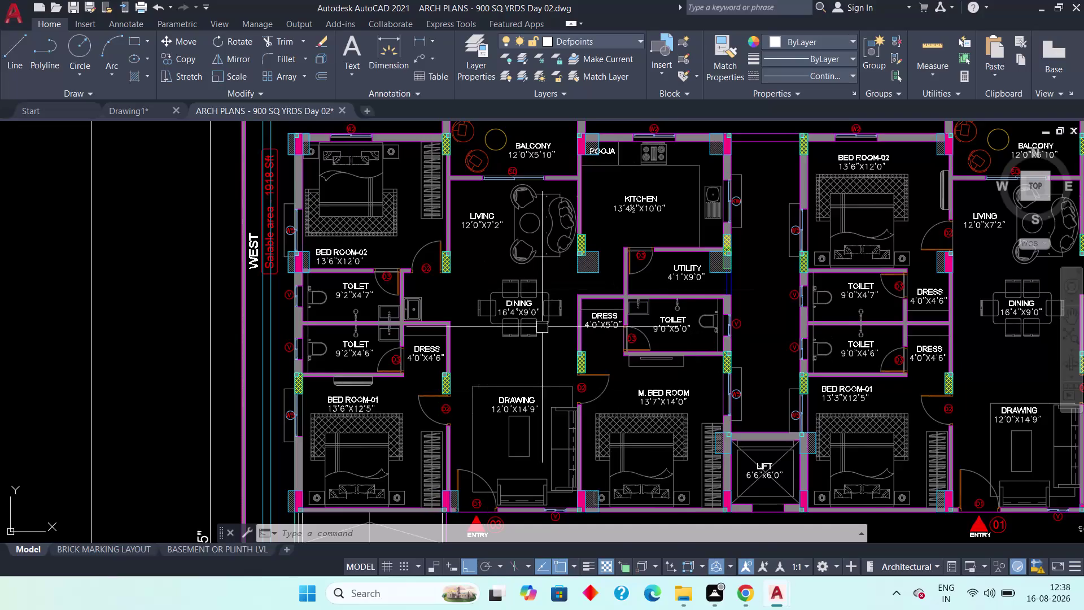
scroll(down, 3)
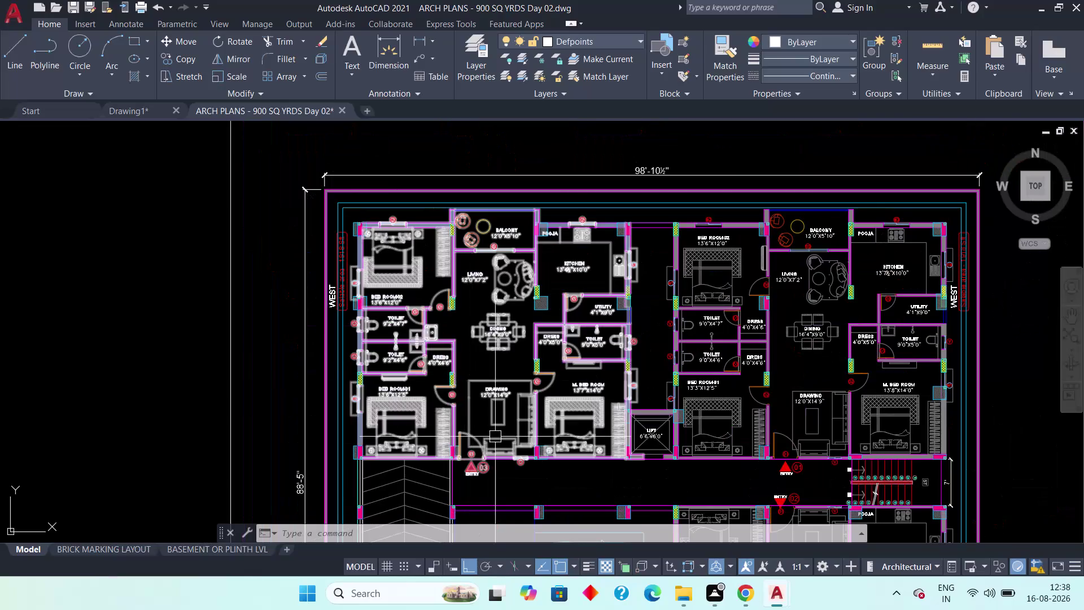
middle_drag(499, 435, 596, 382)
scroll(up, 3)
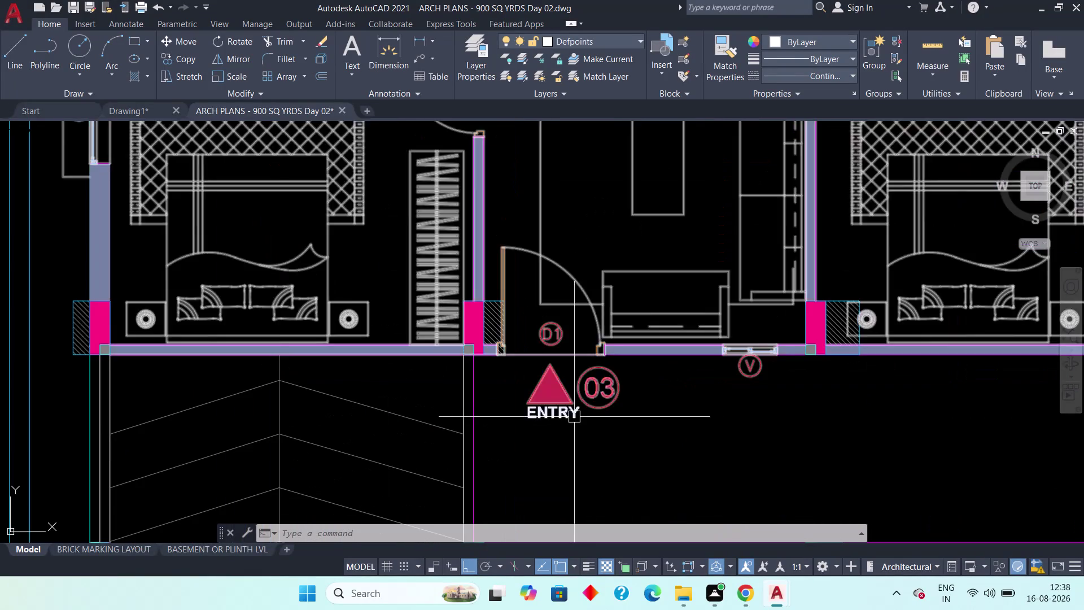
key(Escape)
key(Escape)
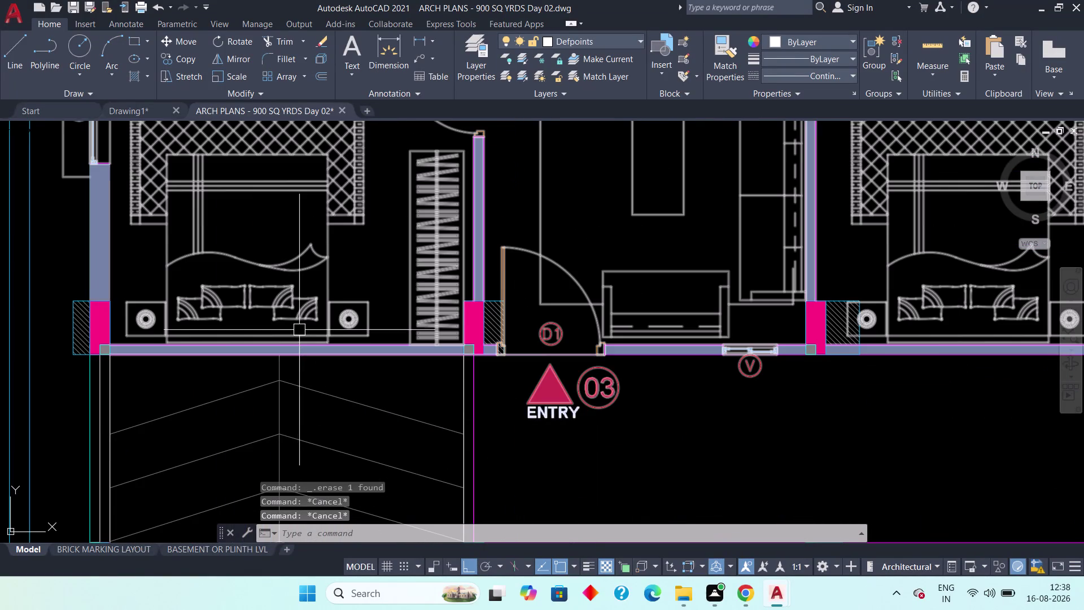
scroll(up, 3)
scroll(down, 3)
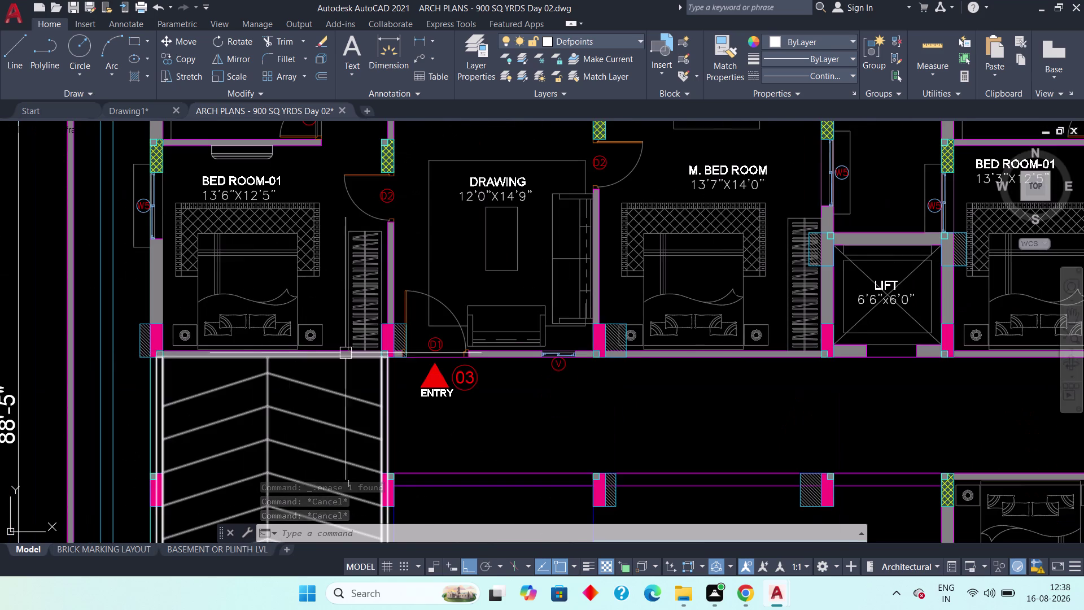
middle_drag(321, 261, 286, 313)
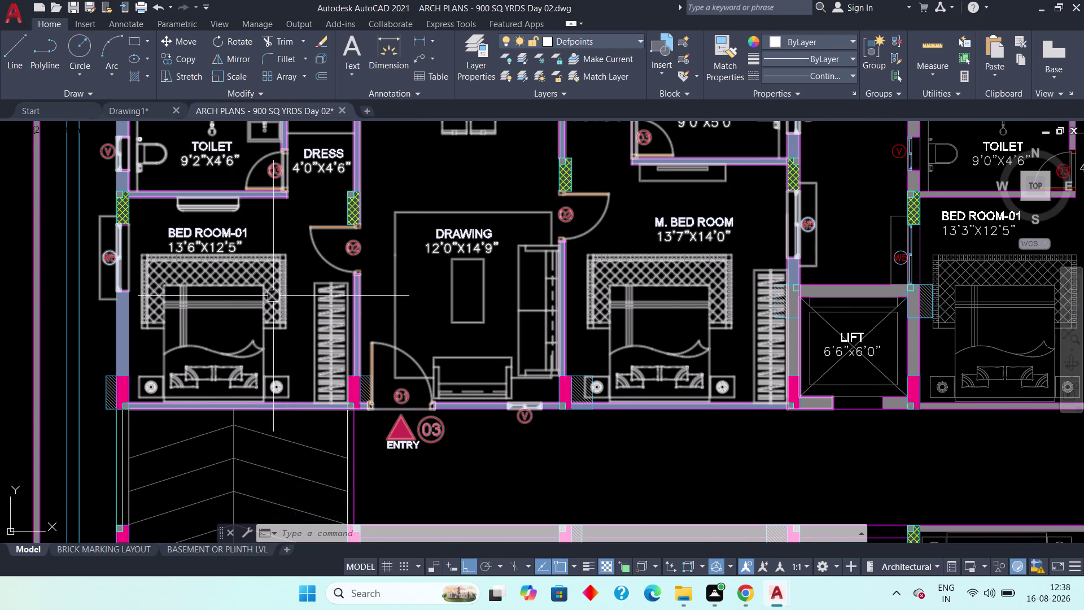
scroll(down, 3)
middle_drag(291, 268, 283, 323)
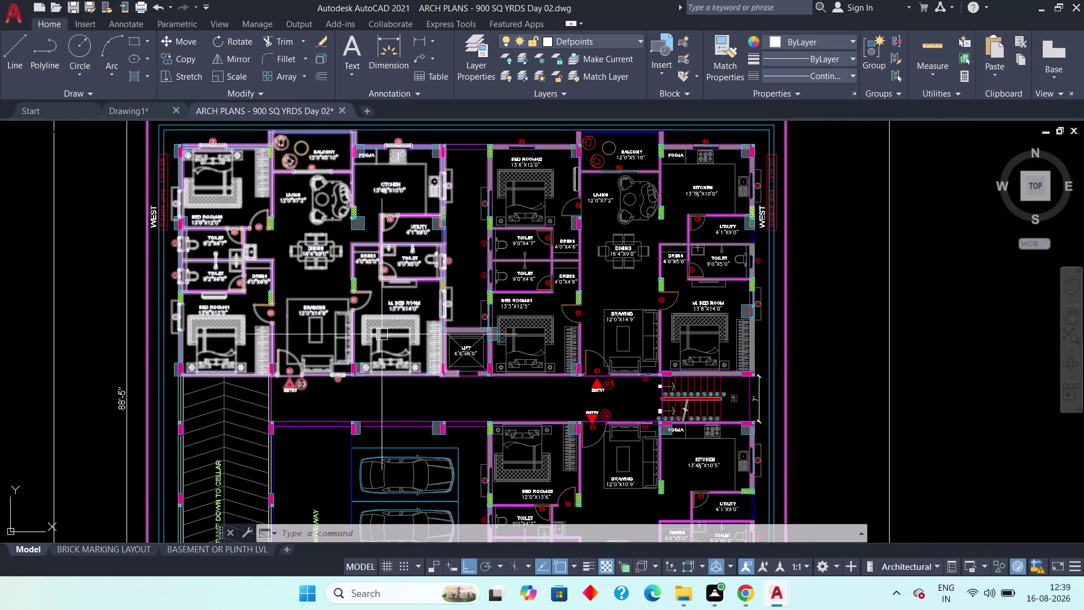
scroll(down, 3)
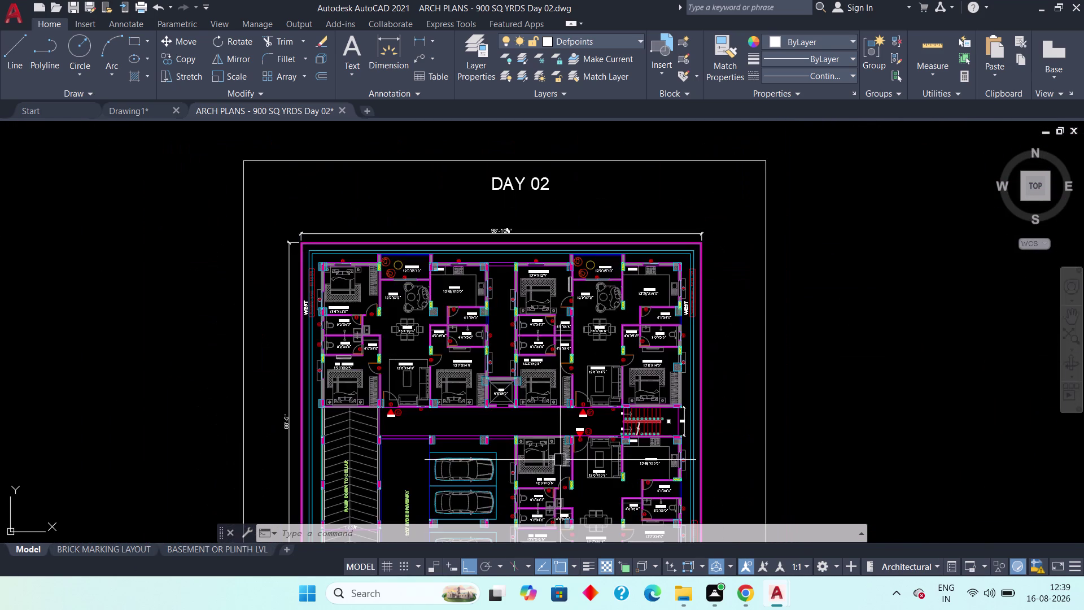
middle_drag(549, 453, 509, 304)
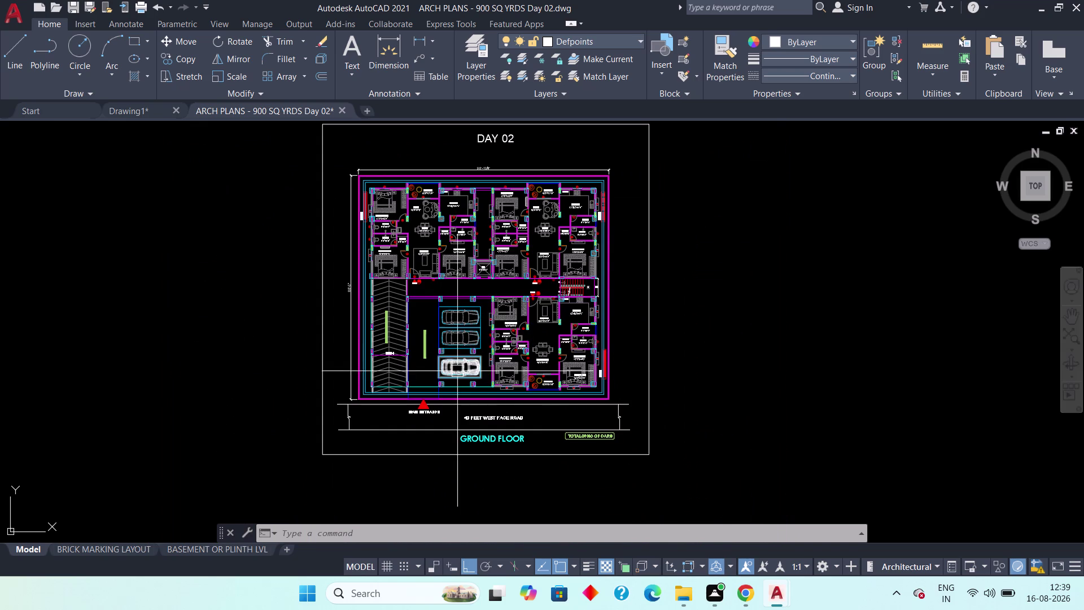
scroll(up, 3)
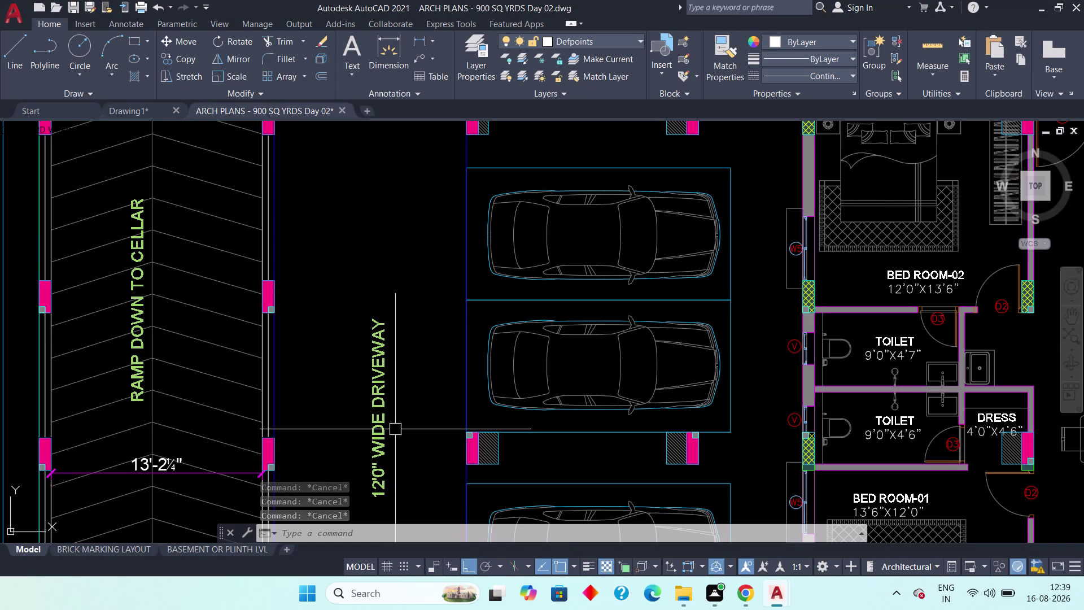
scroll(down, 3)
middle_drag(364, 307, 388, 370)
scroll(down, 3)
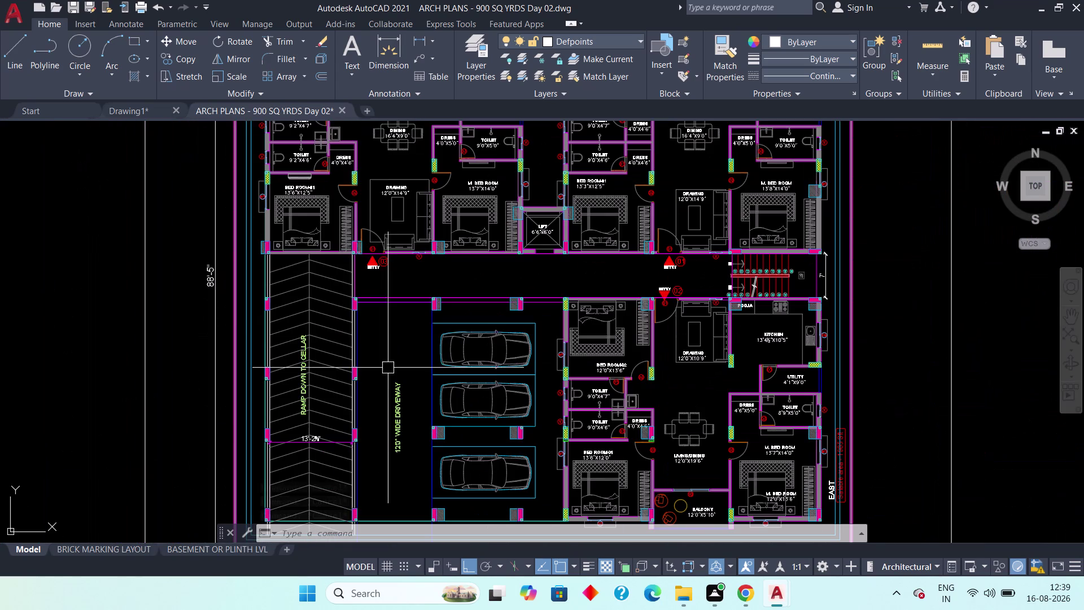
scroll(up, 3)
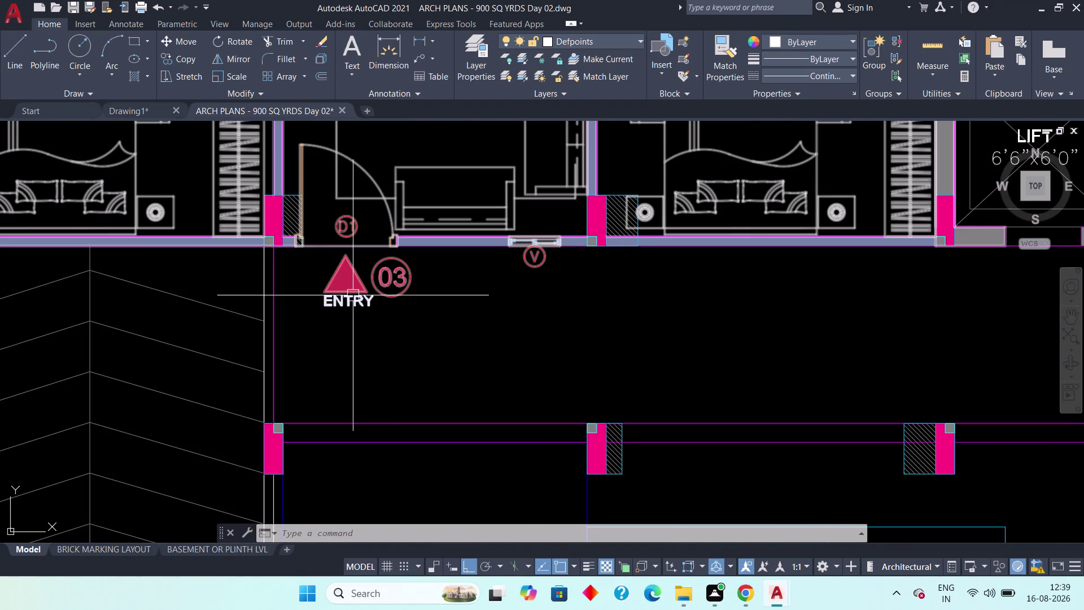
scroll(up, 3)
scroll(down, 3)
middle_drag(352, 296, 358, 383)
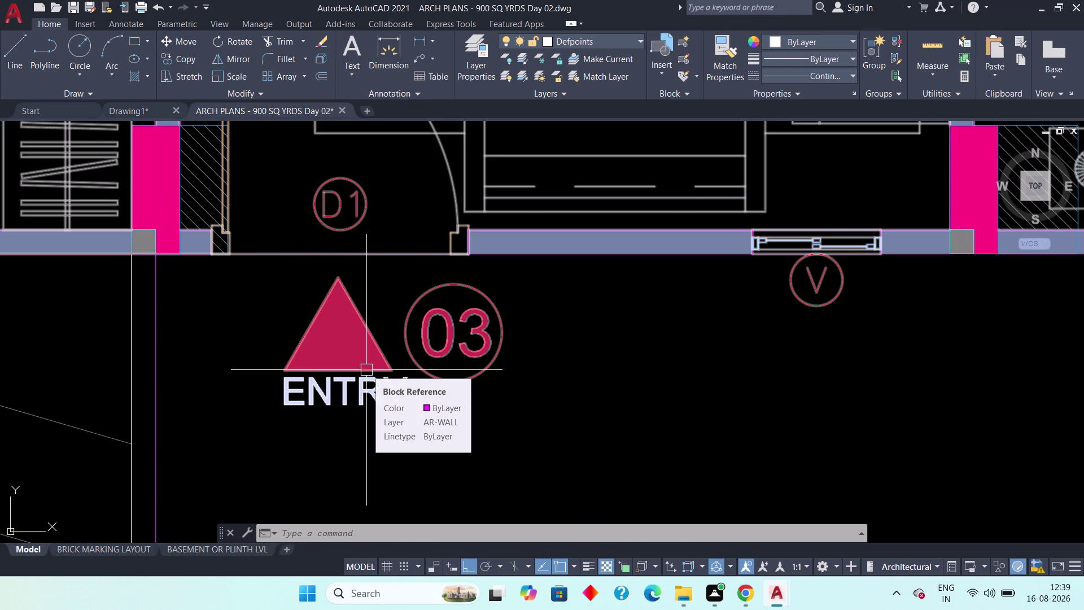
scroll(up, 3)
scroll(down, 3)
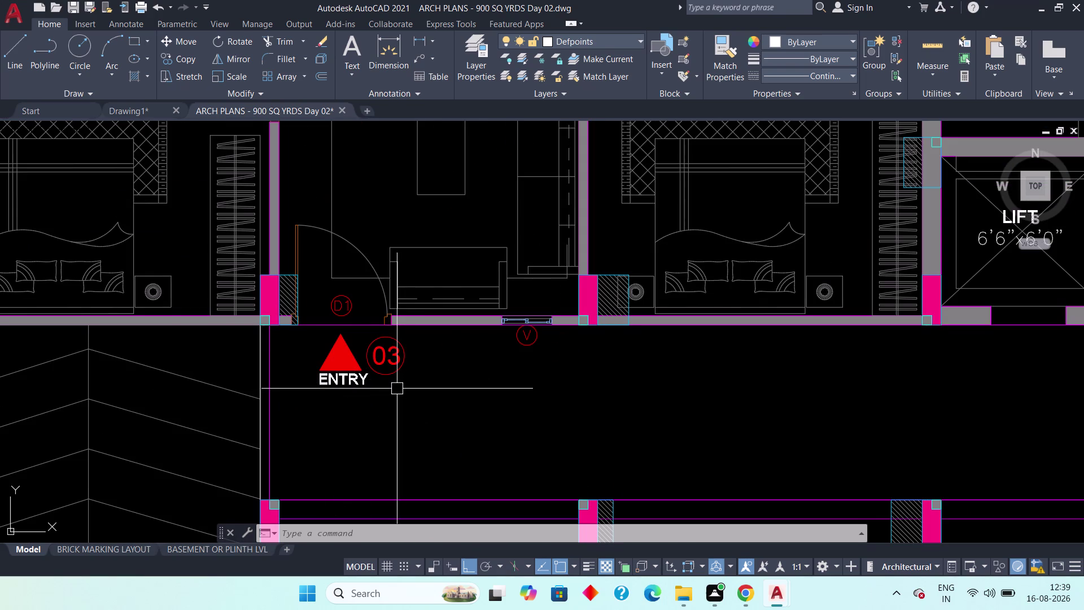
scroll(down, 3)
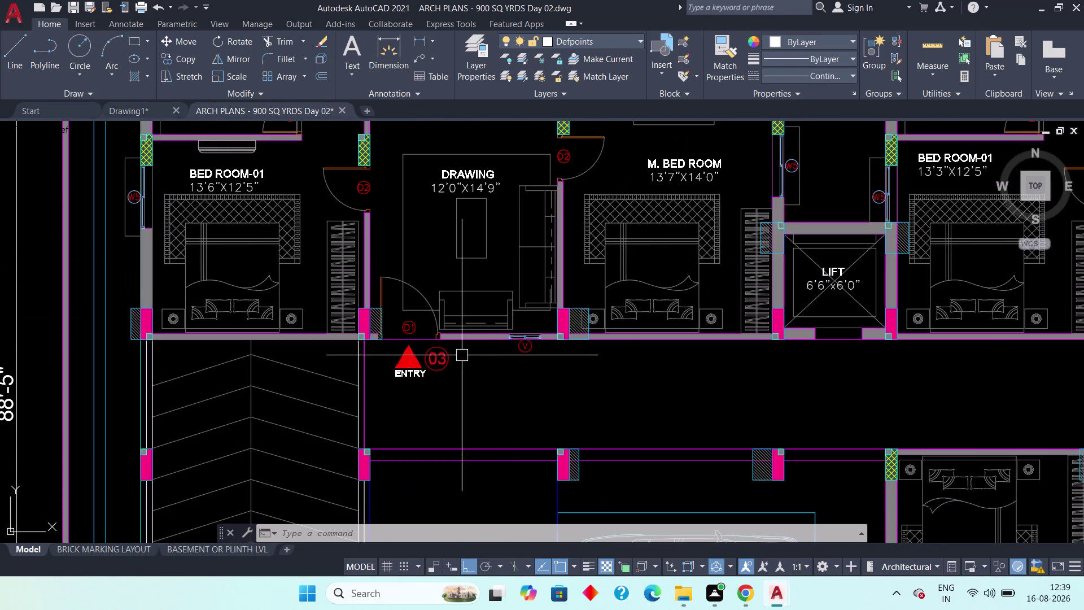
scroll(down, 3)
click(501, 325)
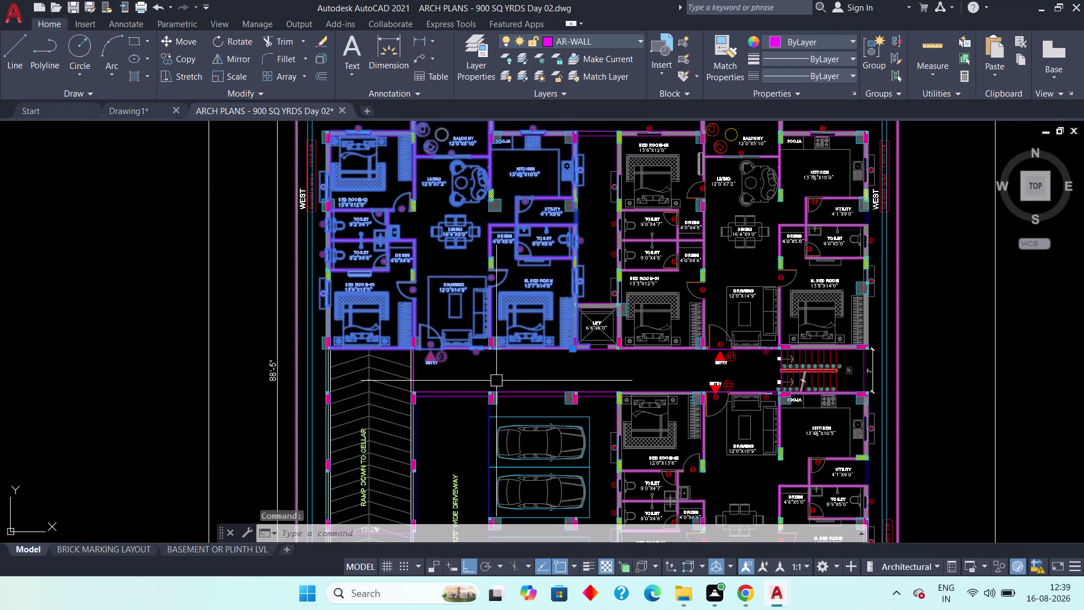
key(Escape)
key(Escape)
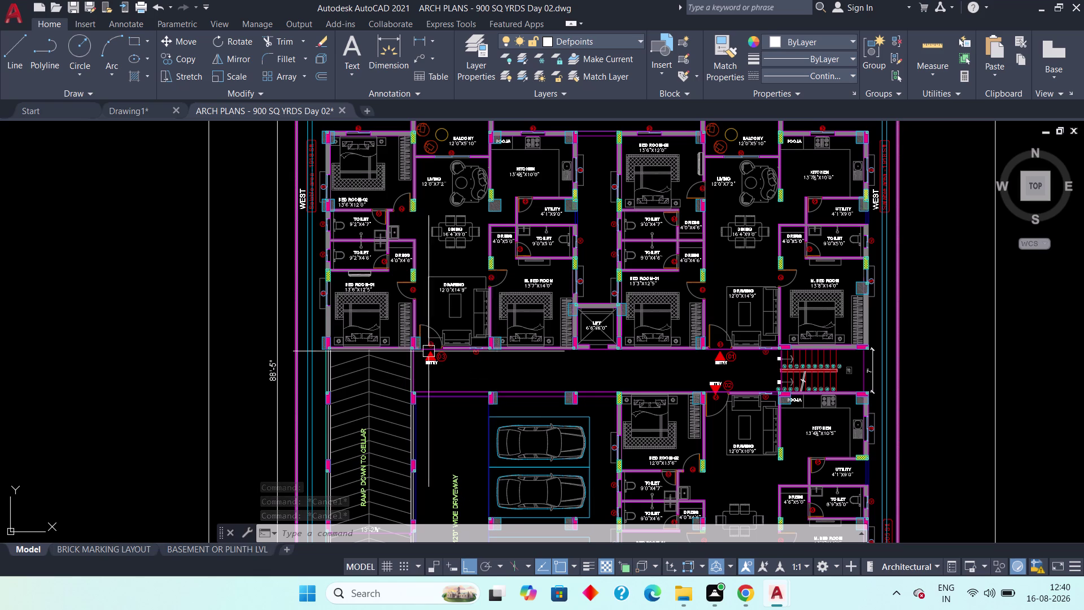
scroll(up, 3)
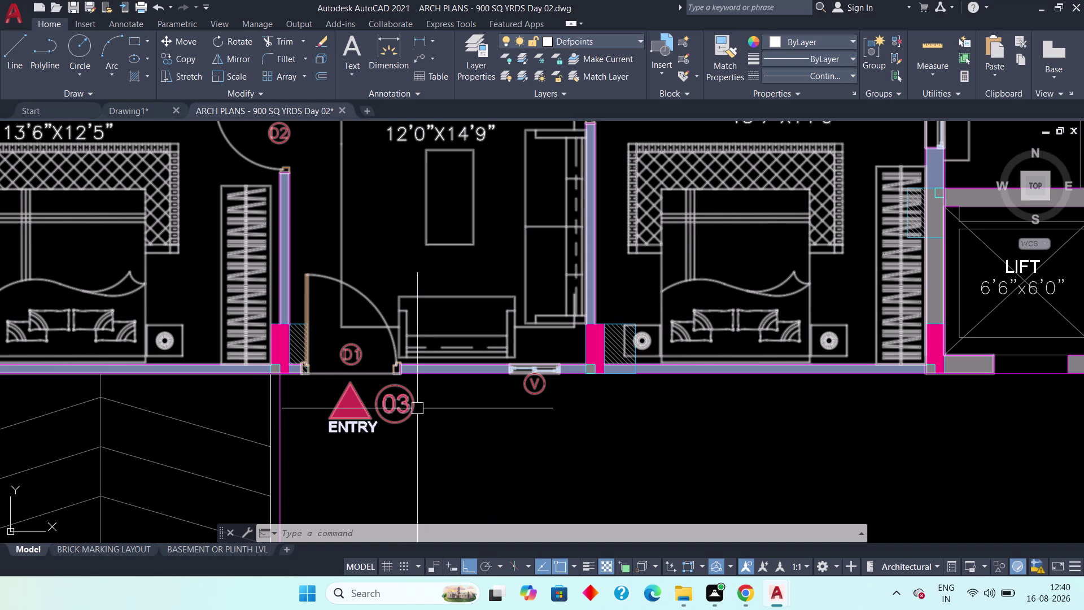
scroll(down, 3)
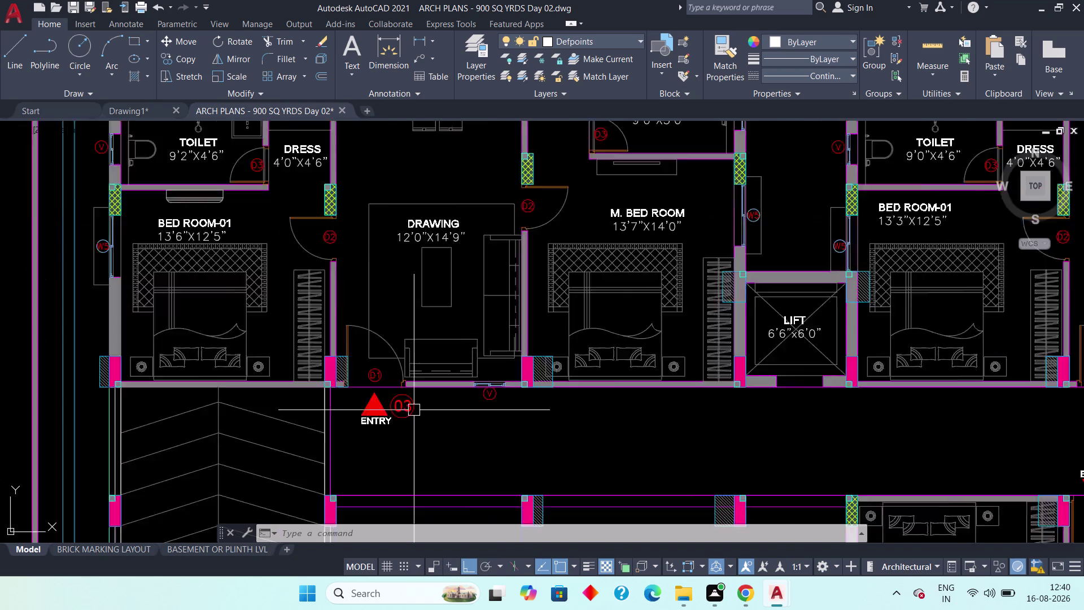
scroll(down, 3)
middle_drag(426, 430, 482, 436)
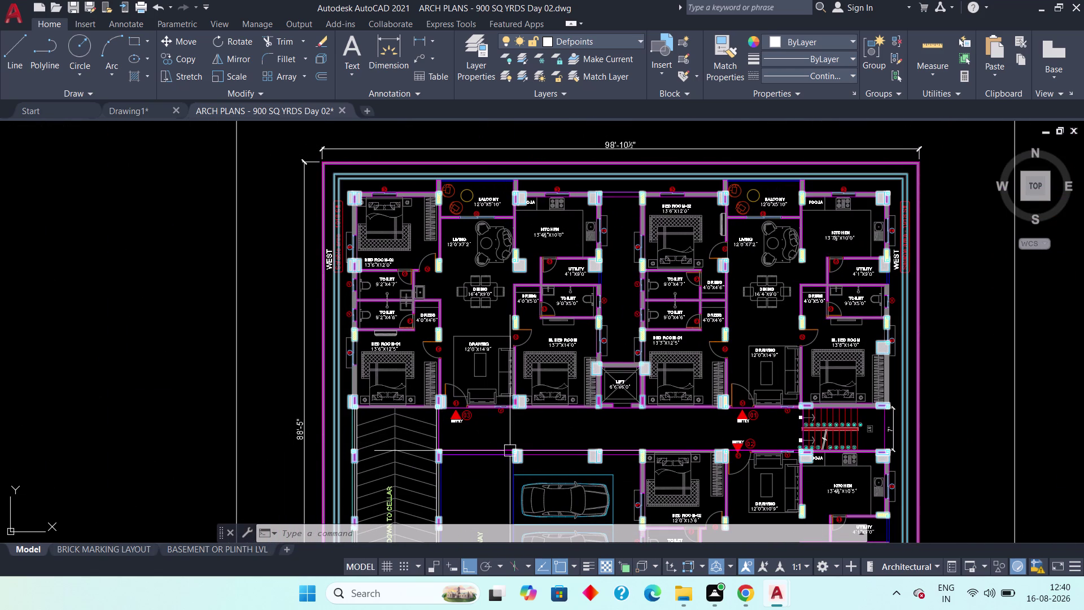
key(Escape)
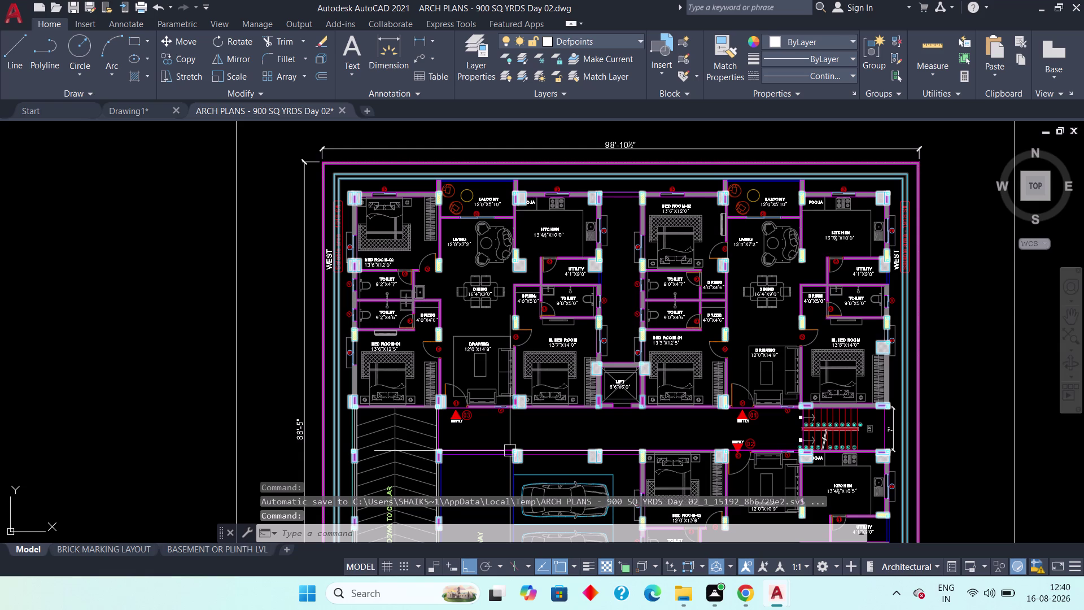
scroll(up, 3)
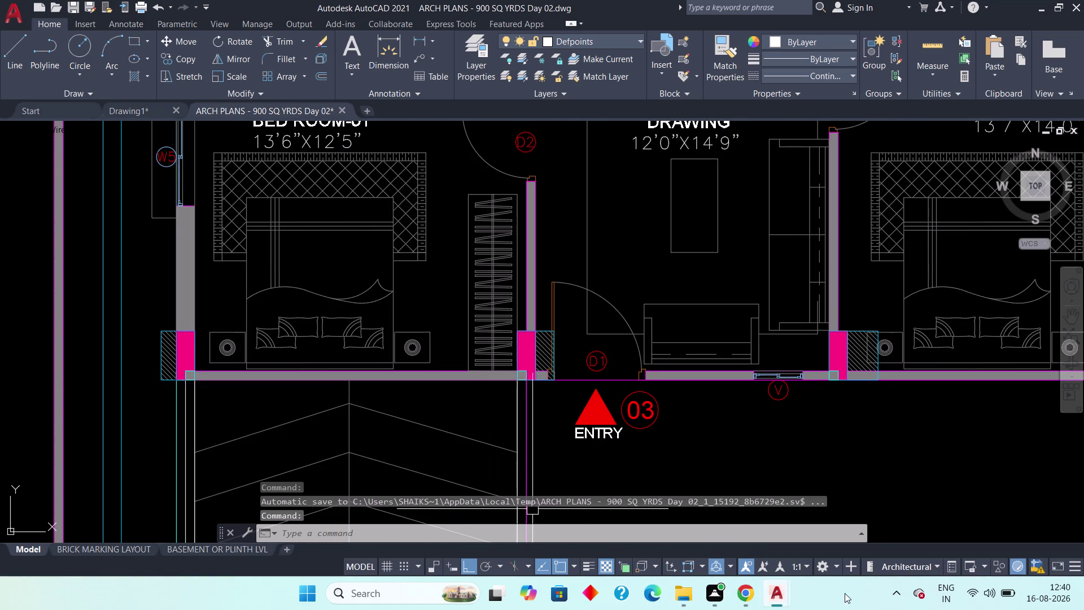